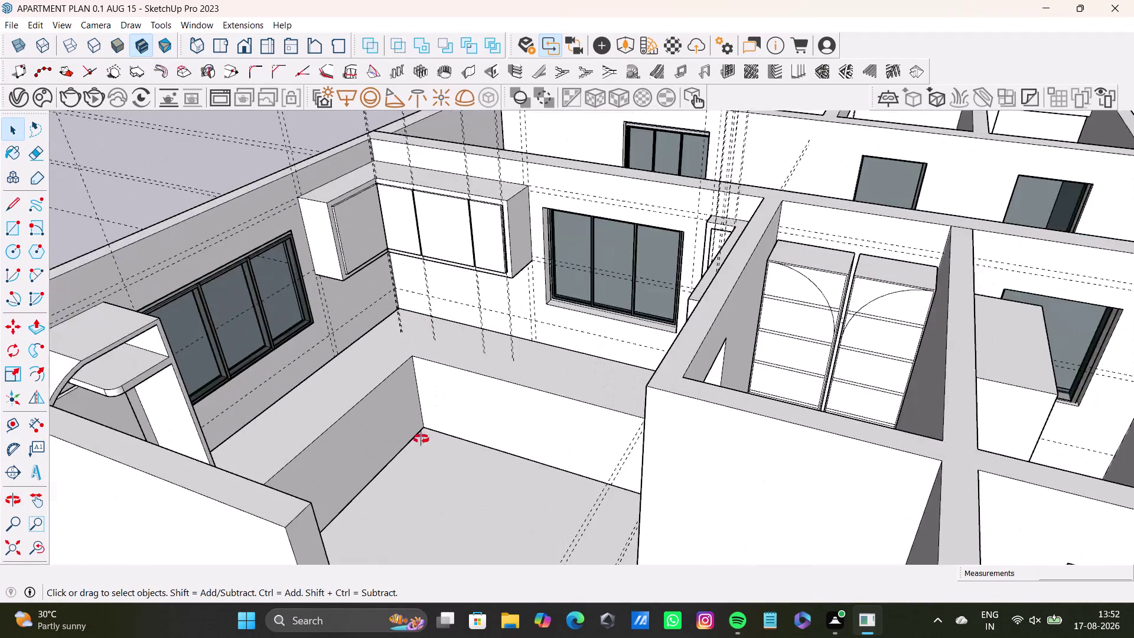
Orbit across the apartment rooms to bring the kitchen into view.
middle_drag(433, 395, 323, 452)
scroll(down, 3)
middle_drag(417, 422, 475, 441)
middle_drag(532, 462, 476, 500)
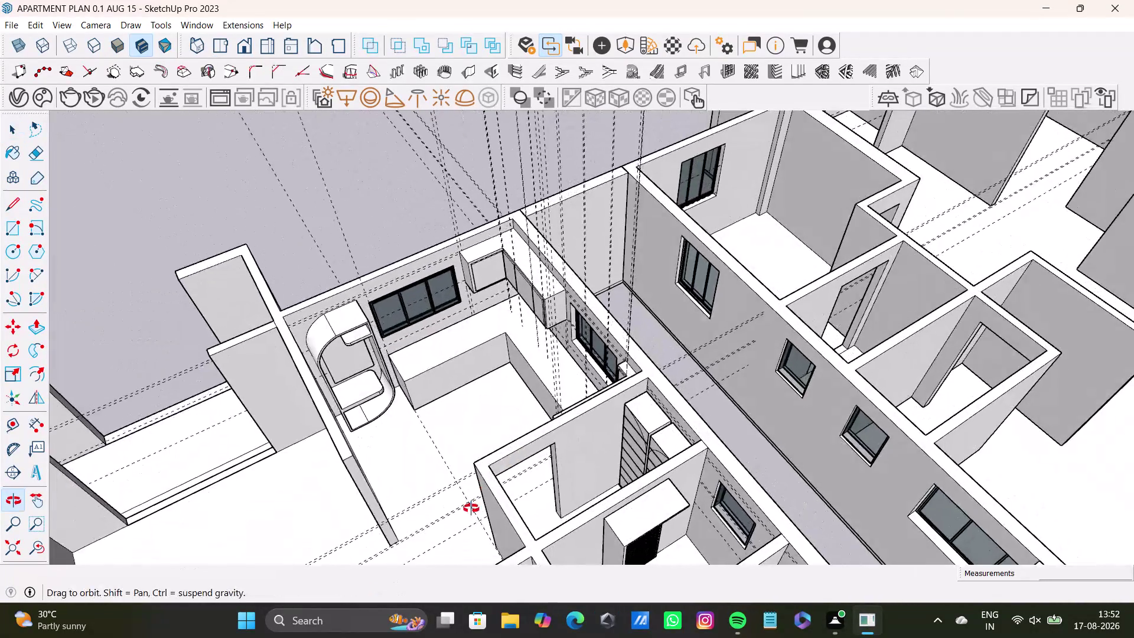
middle_drag(476, 500, 734, 516)
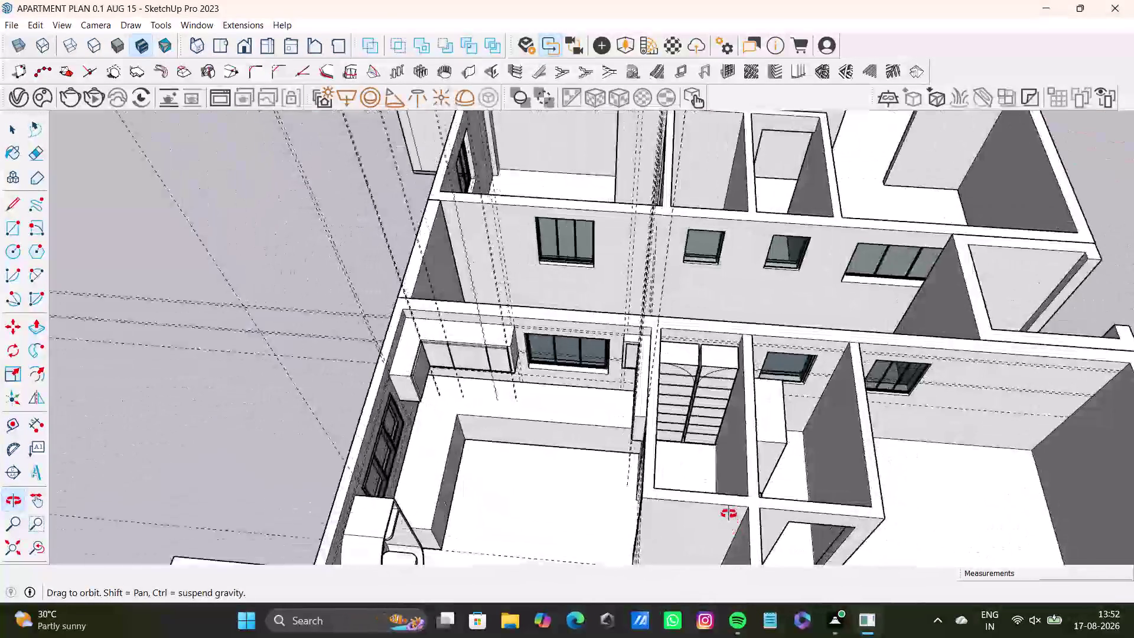
middle_drag(734, 517, 507, 470)
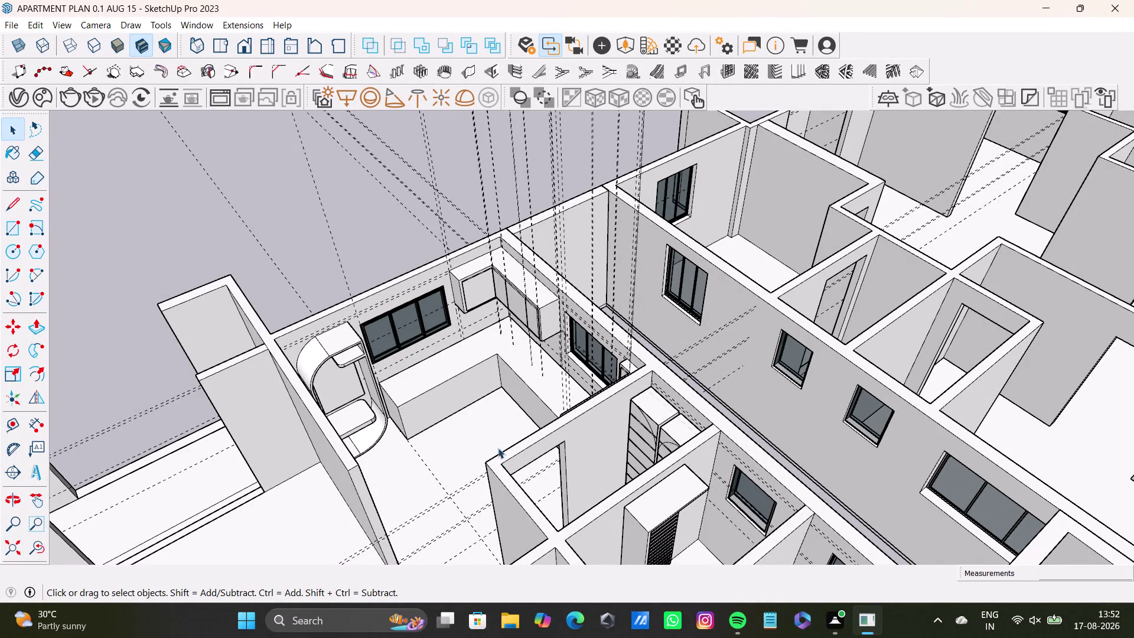
Zoom in to face the L-shaped counter cabinet and pick the Tape Measure tool.
scroll(up, 3)
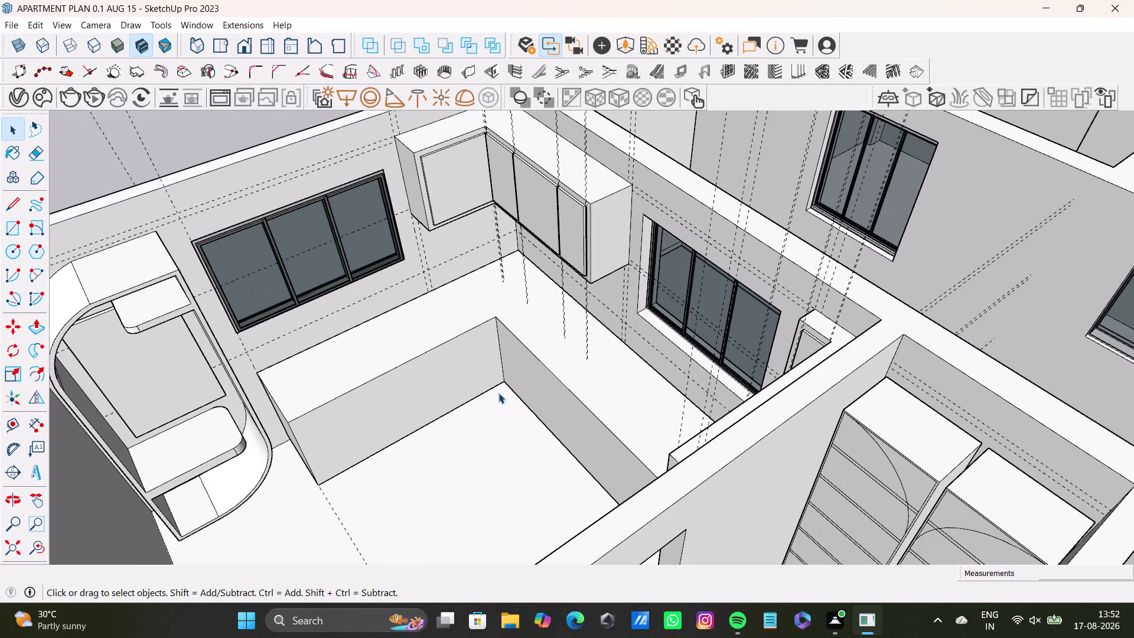
middle_drag(516, 430, 744, 330)
scroll(up, 3)
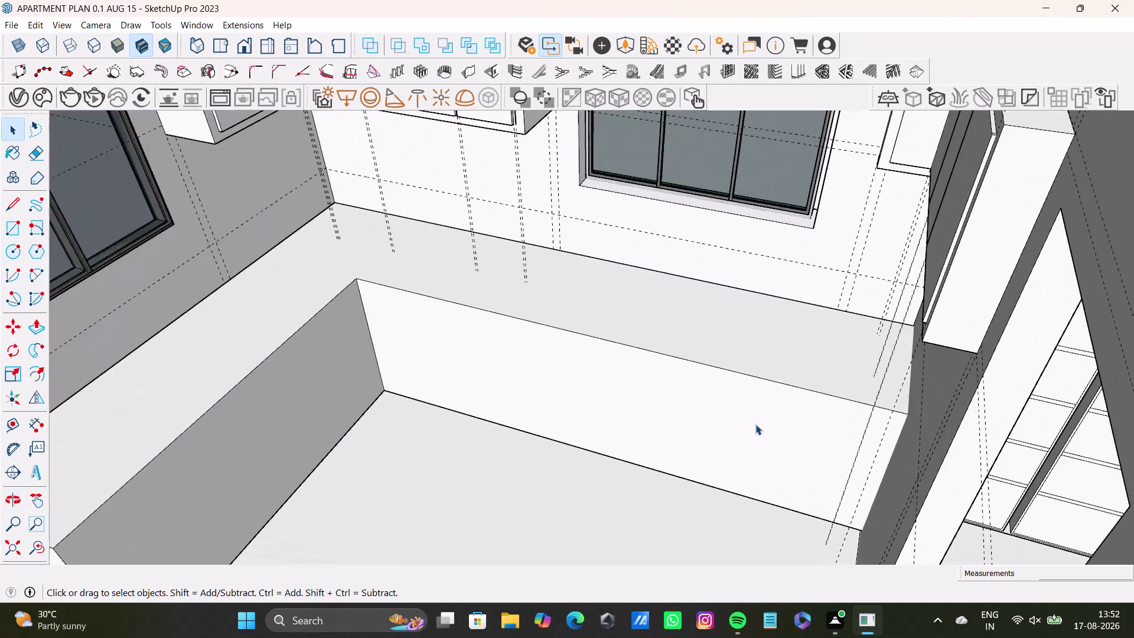
middle_drag(754, 424, 761, 256)
middle_drag(608, 329, 563, 354)
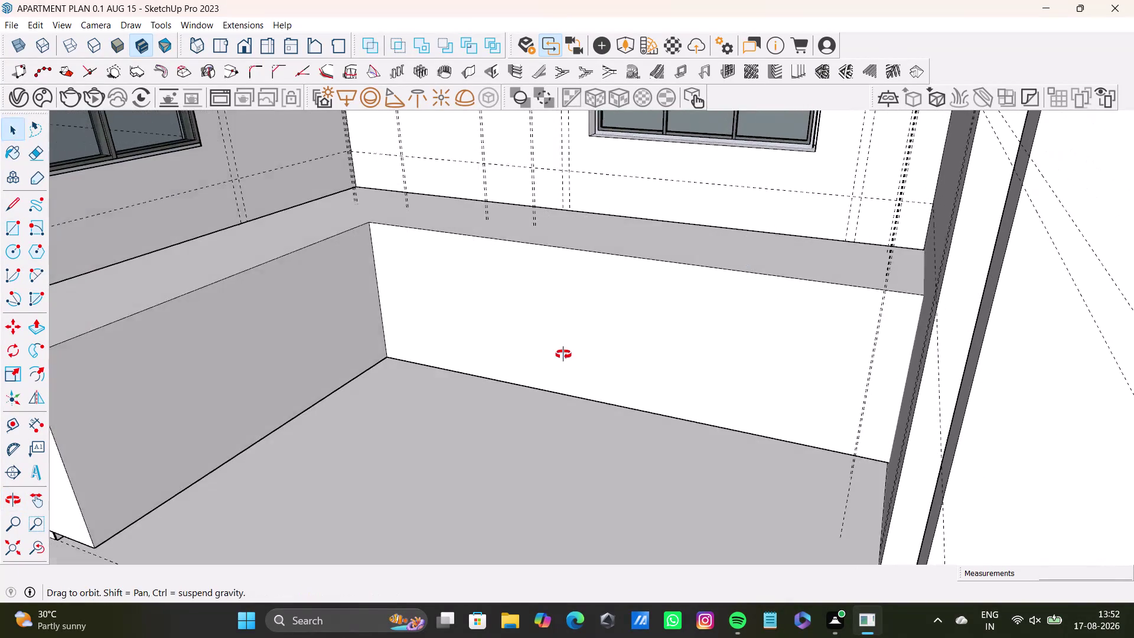
middle_drag(563, 354, 528, 353)
middle_drag(496, 327, 568, 325)
click(13, 427)
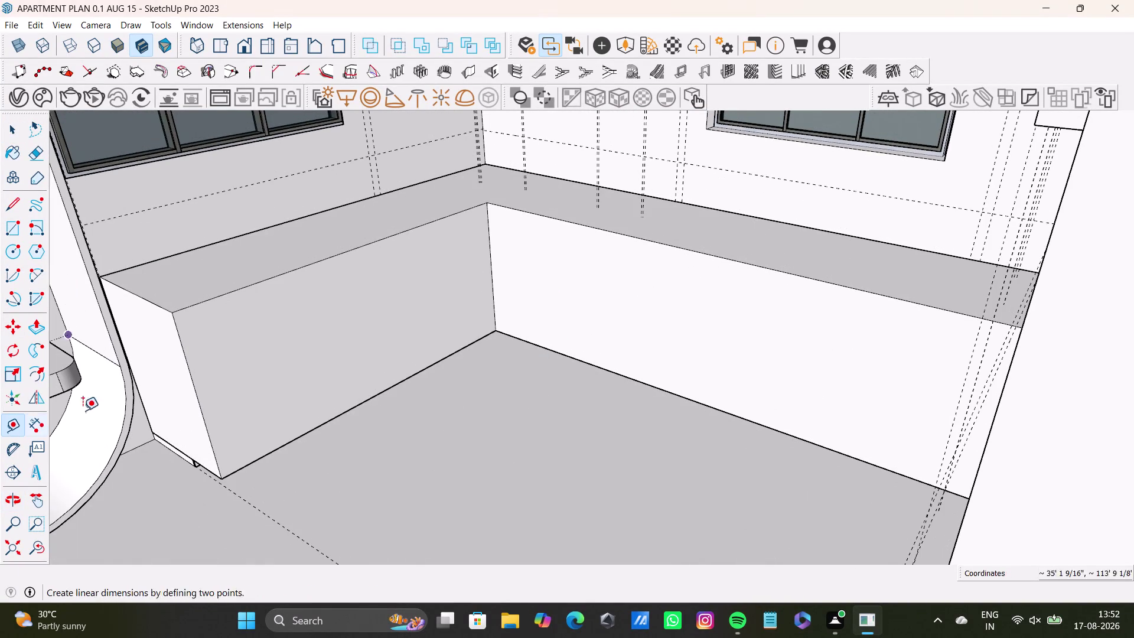
Add a 0.5-inch guide line offset inward from the cabinet face's left edge.
click(204, 419)
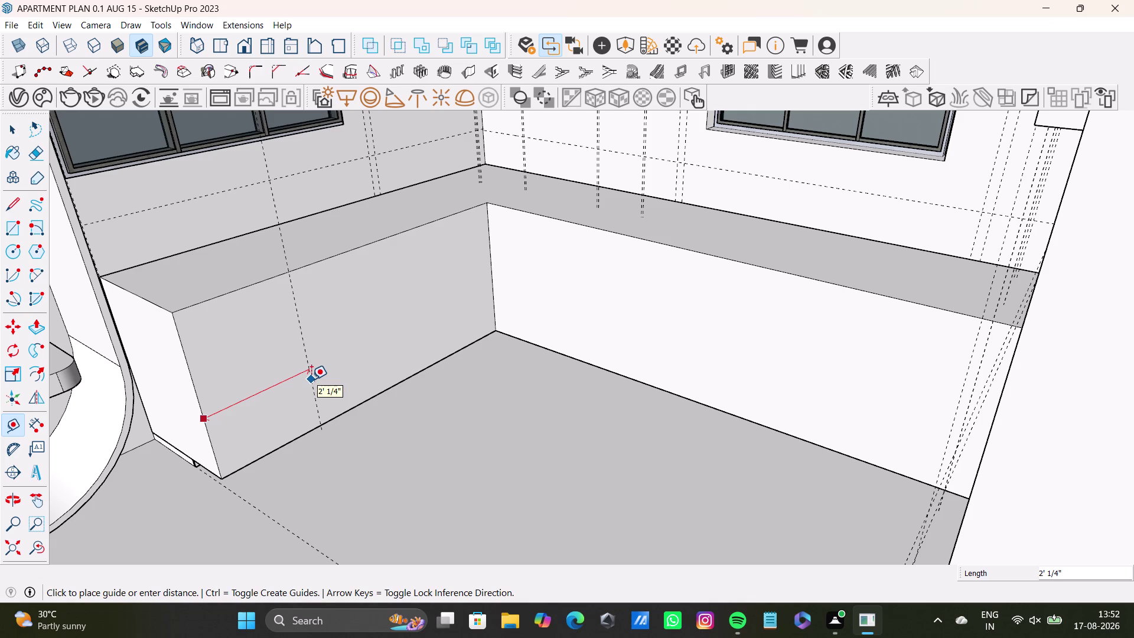
click(311, 379)
click(312, 382)
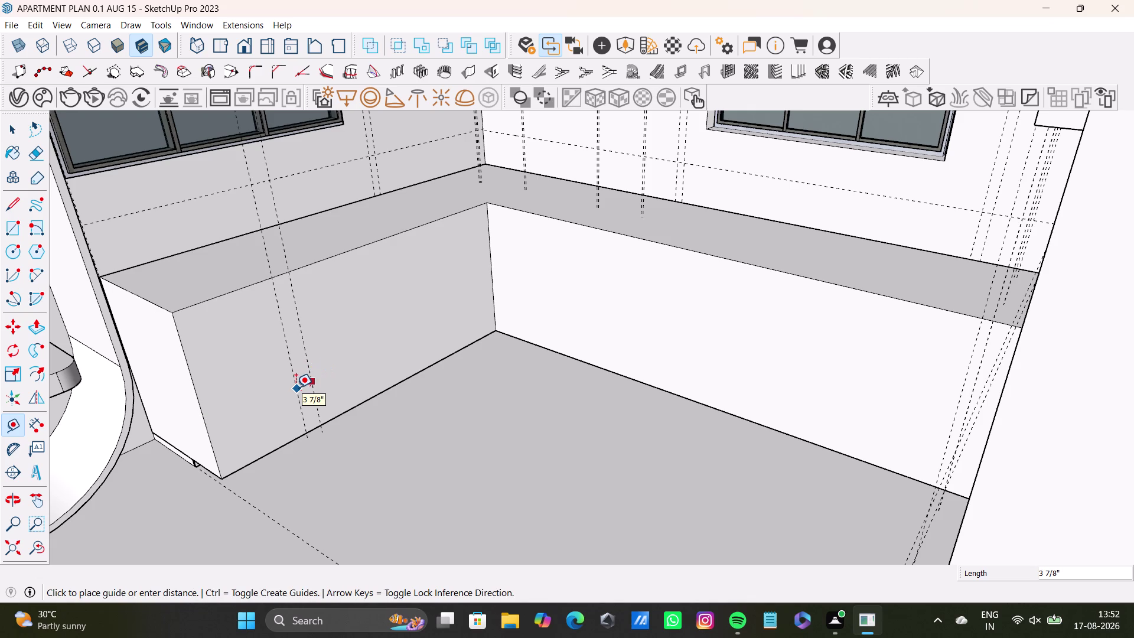
text(0.)
key(5)
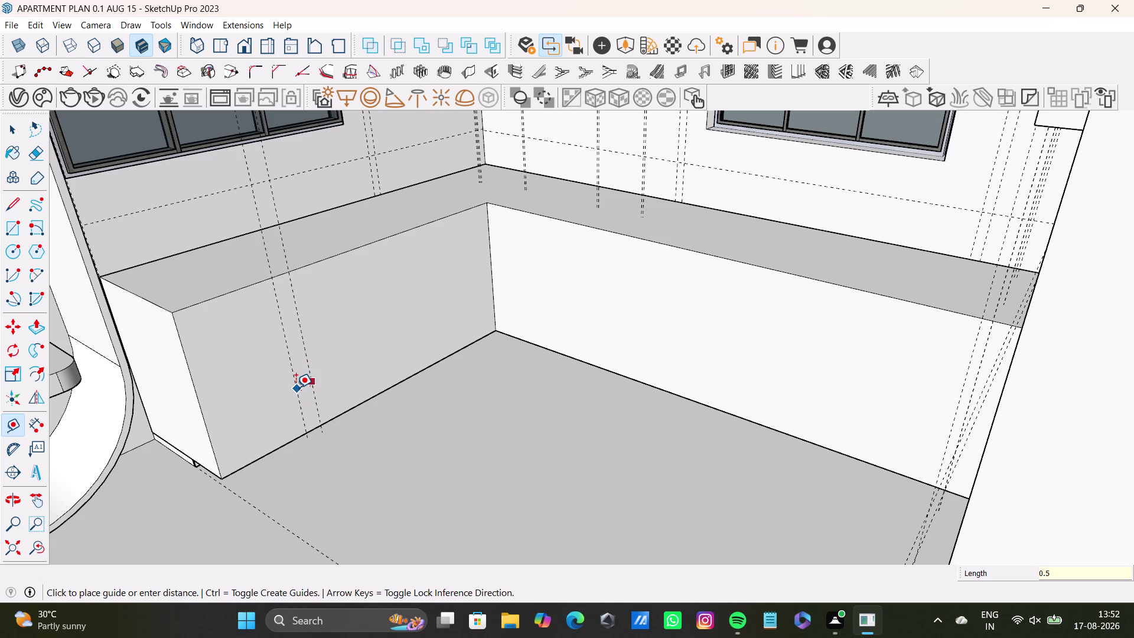
key(shift+quotedbl)
key(Return)
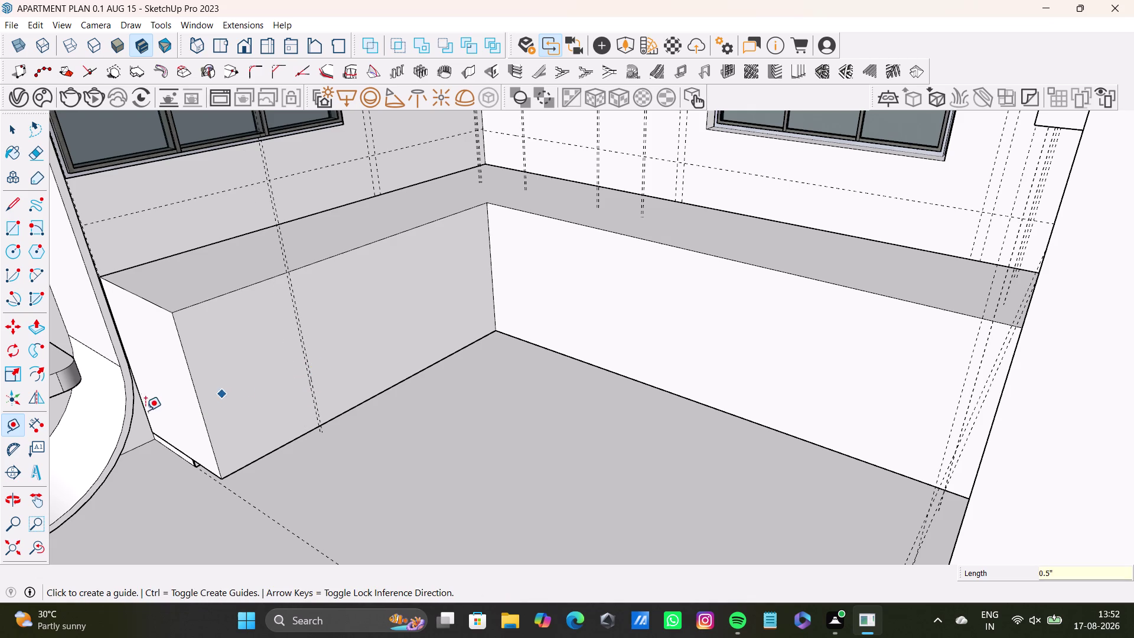
Add a second 0.5-inch guide line offset from the cabinet's left edge.
click(202, 423)
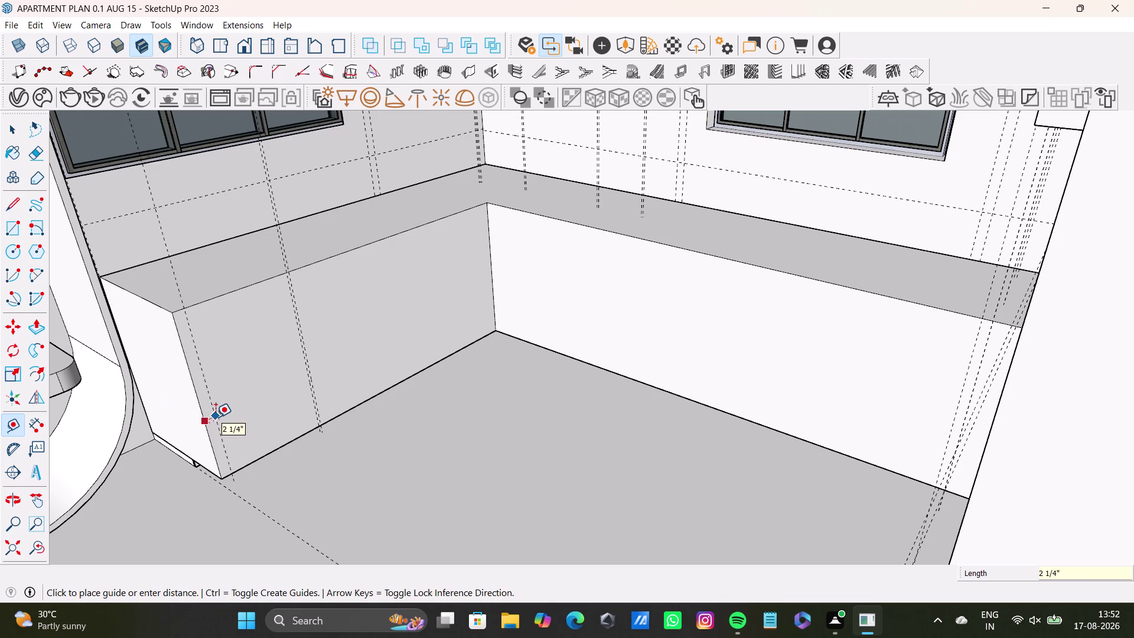
text(0.)
key(5)
key(shift+quotedbl)
key(Return)
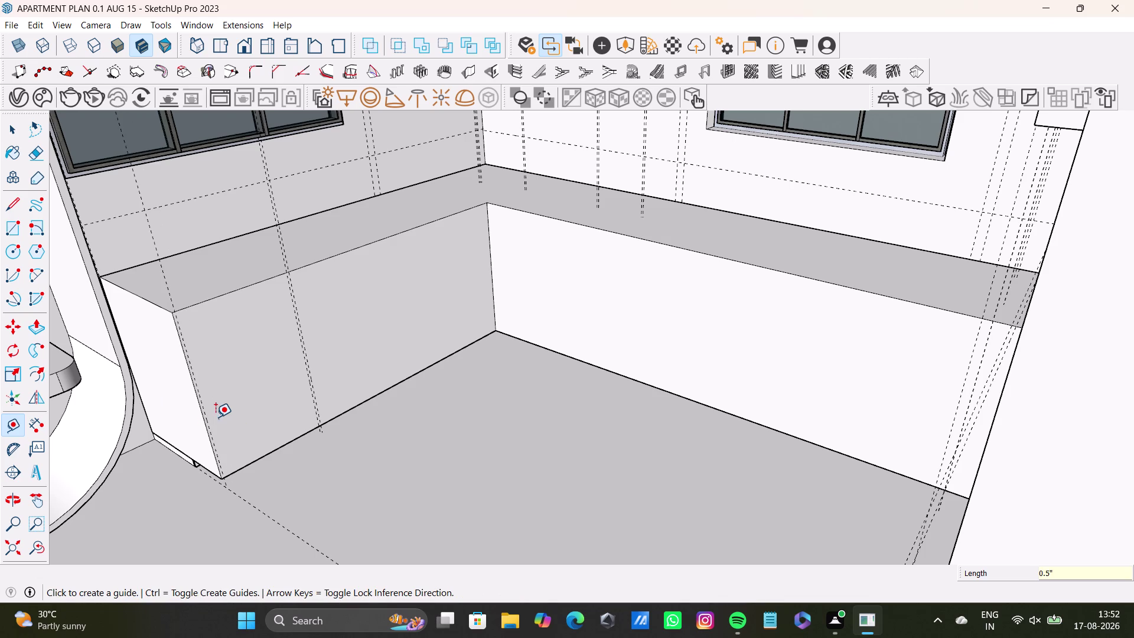
click(231, 290)
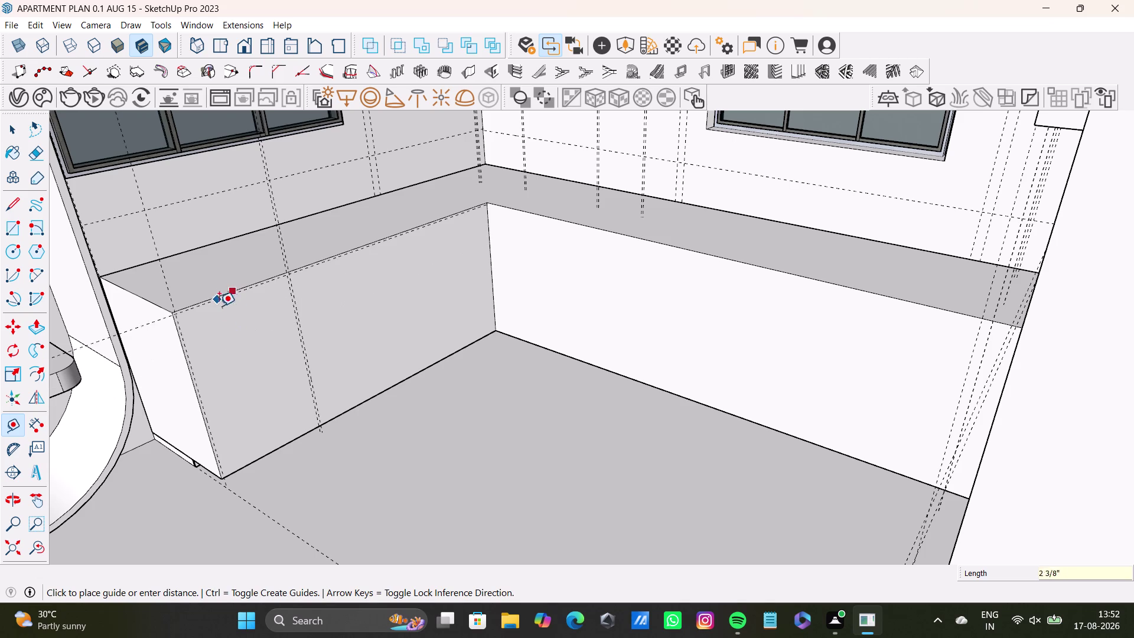
Place a 0.5-inch guide line below the cabinet face's top edge.
text(0.)
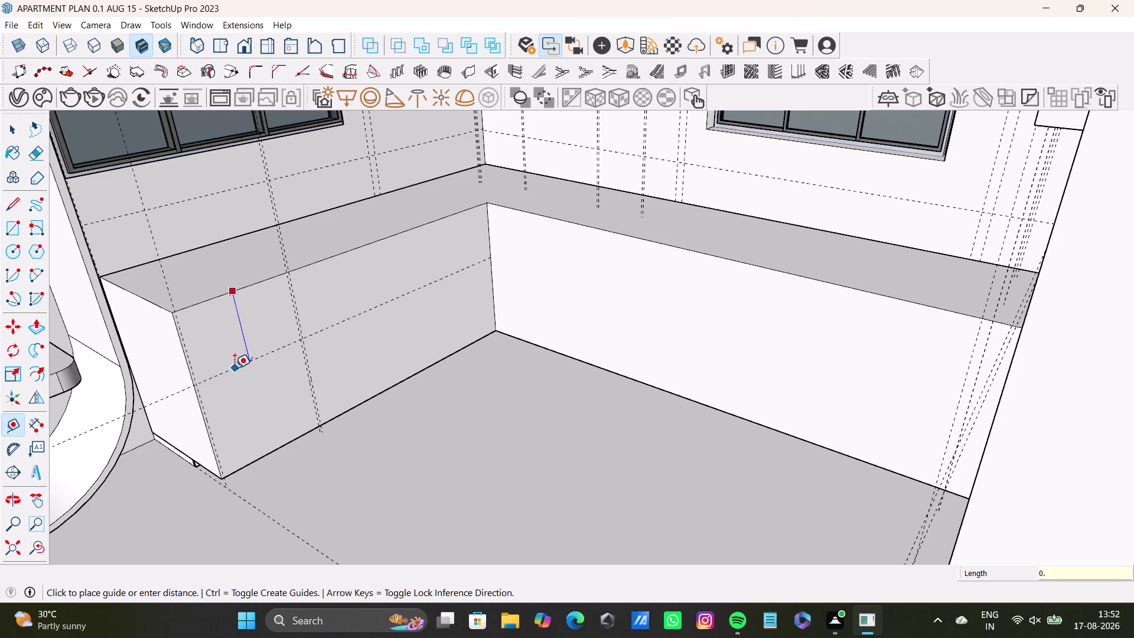
text(5)
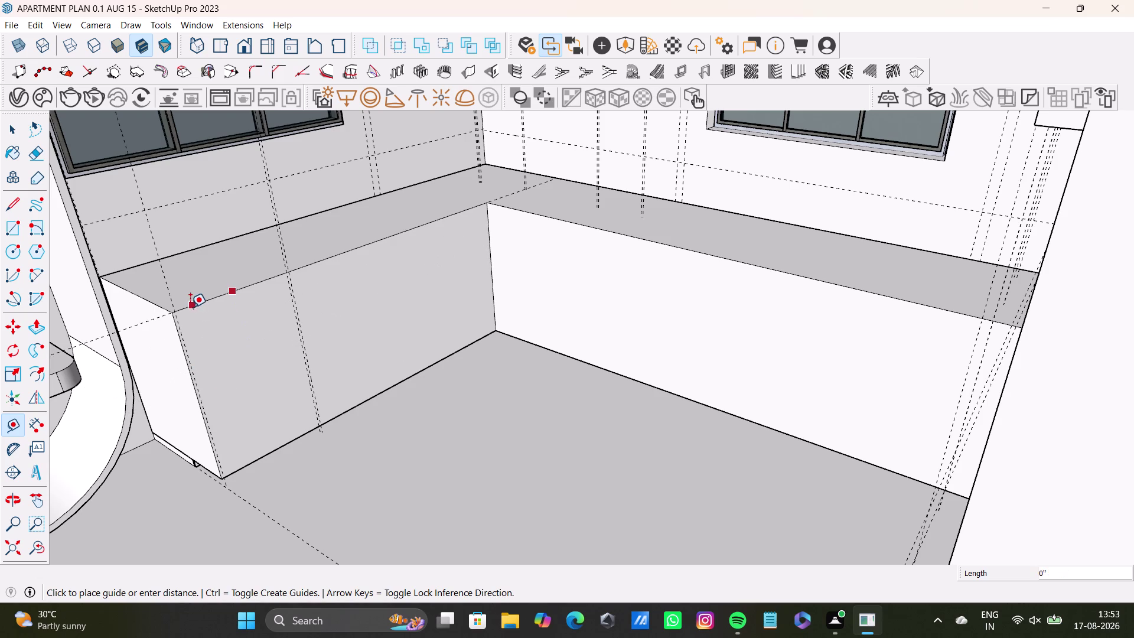
scroll(up, 3)
middle_drag(218, 315, 223, 245)
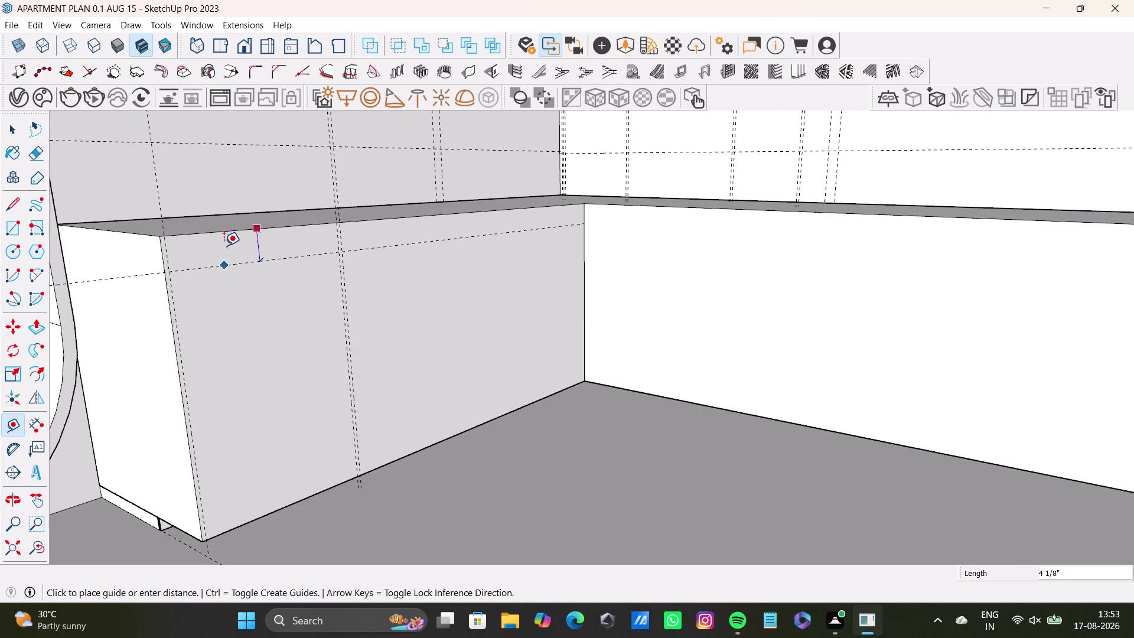
click(226, 245)
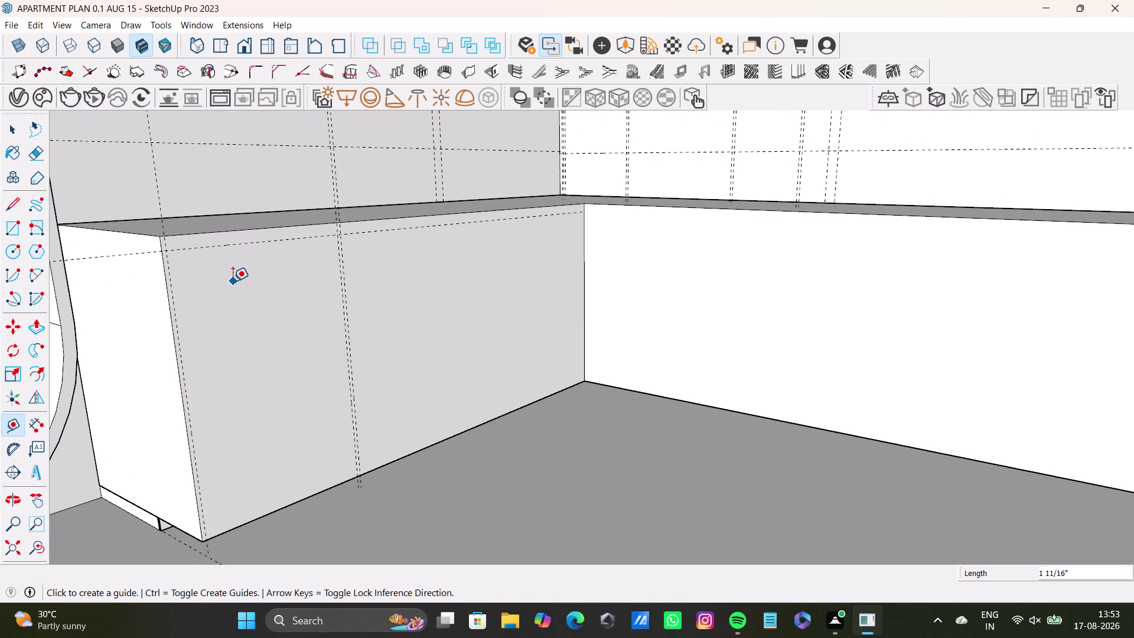